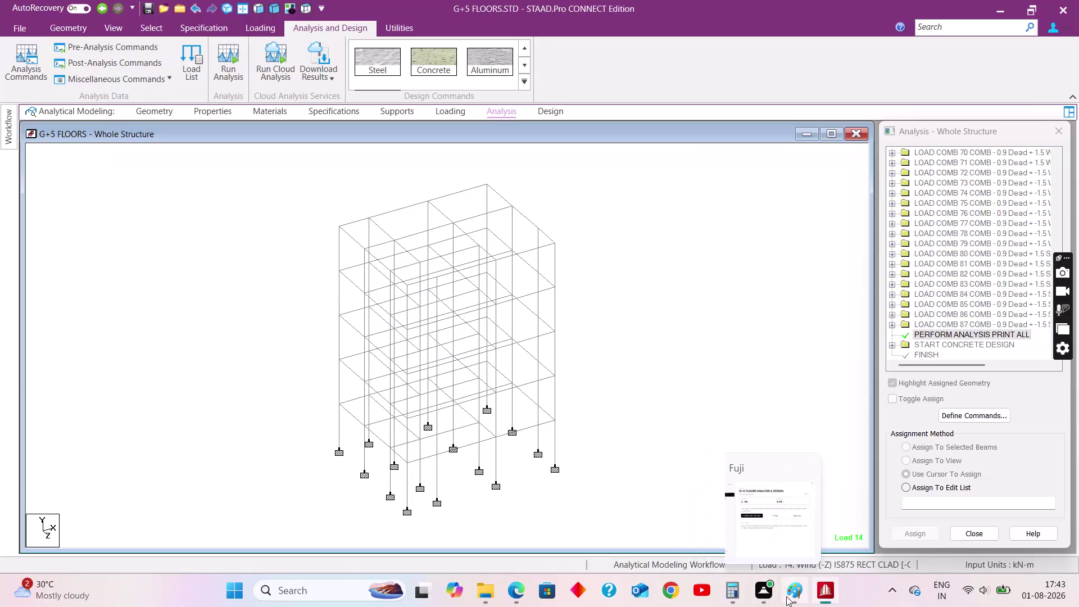
Switch to the Paint notes and scroll to the wall, slab, water tank and parapet dead-load calculations.
click(797, 593)
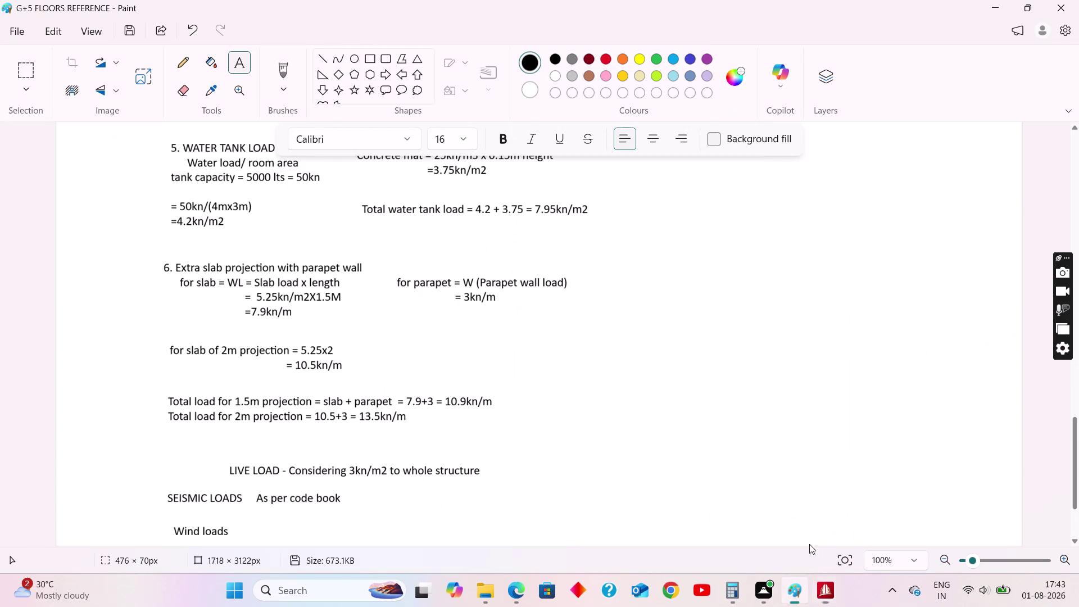
scroll(up, 3)
scroll(up, 3)
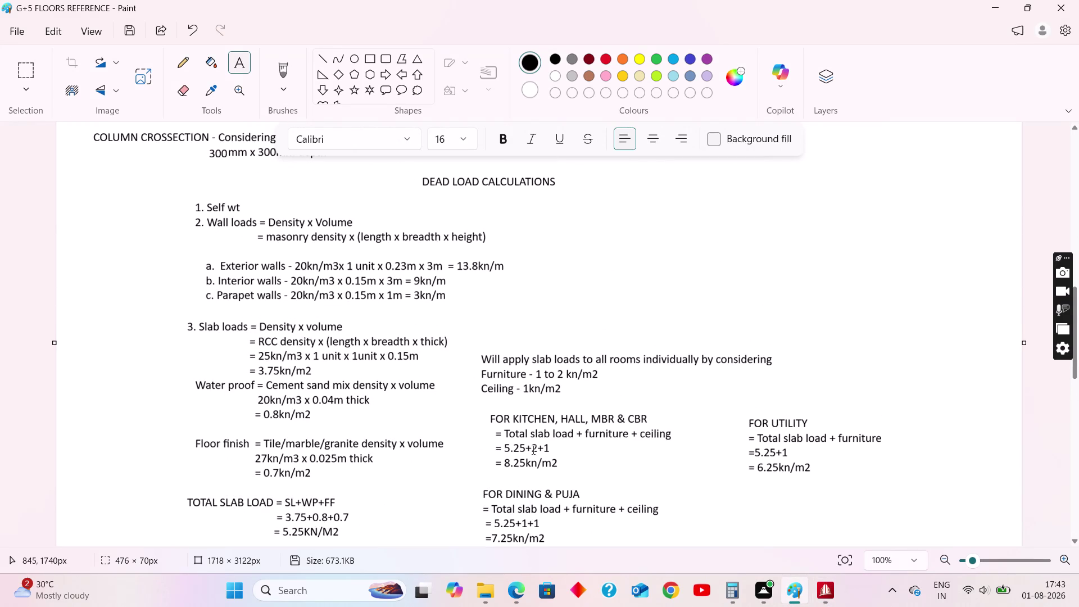
scroll(down, 3)
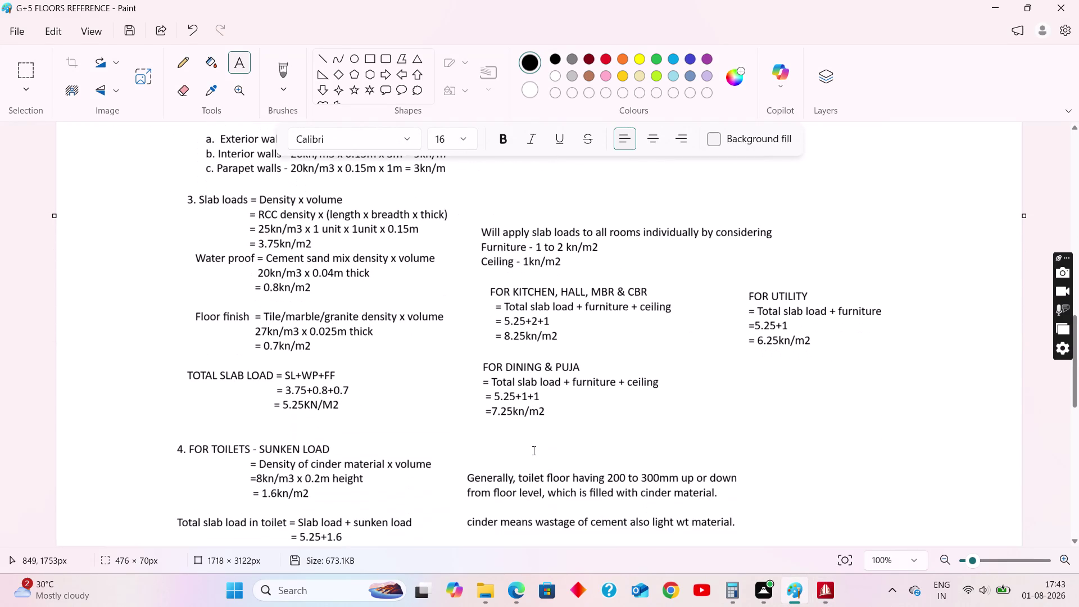